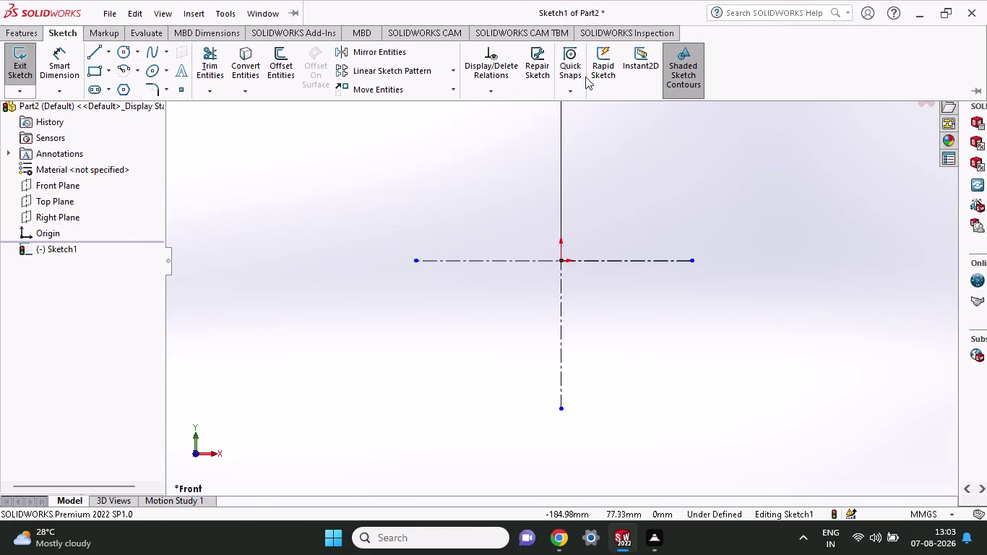
click(648, 531)
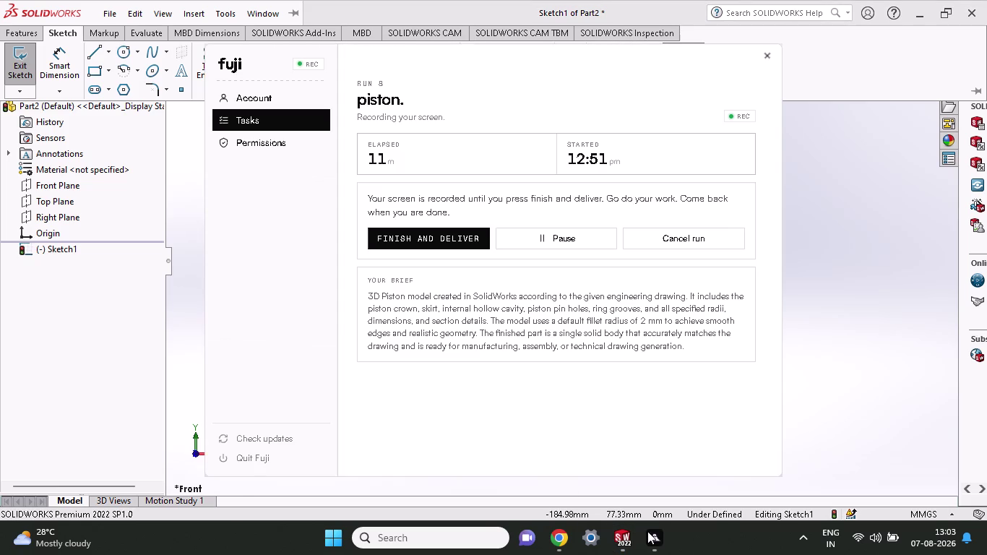